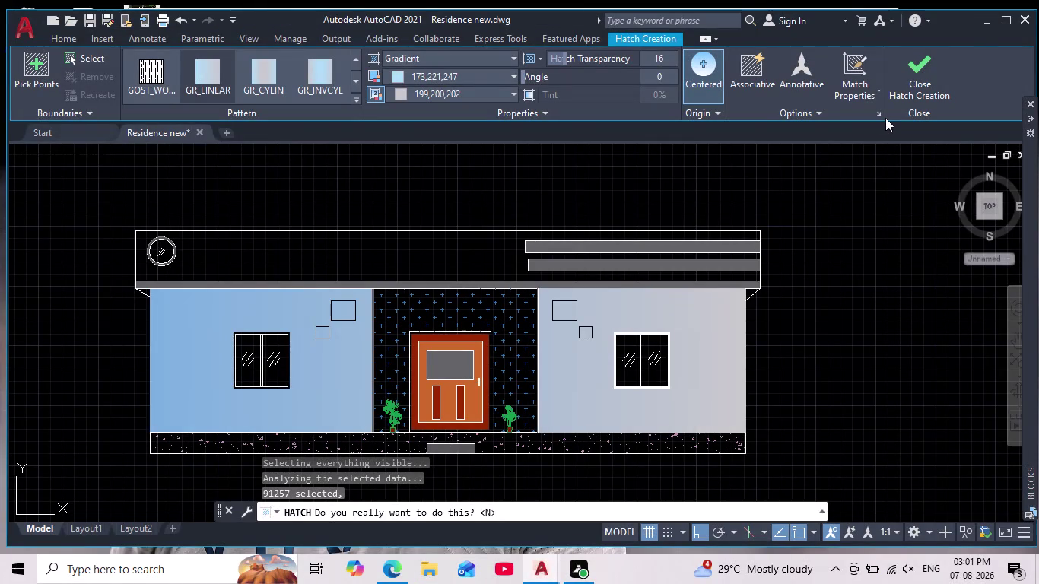
Cancel the pending whole-drawing fill and clear any leftover commands.
key(ctrl+s)
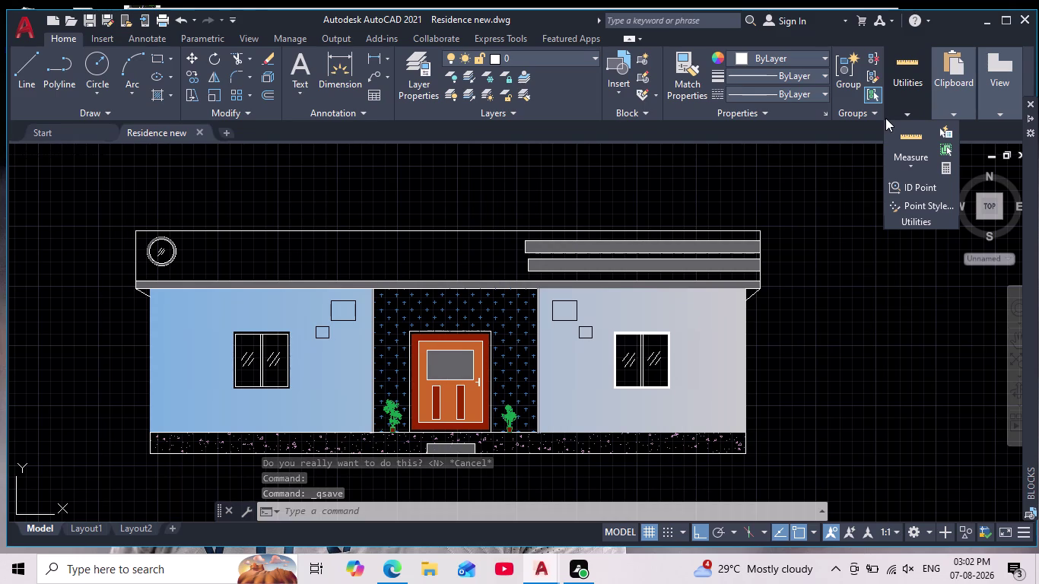
key(Escape)
key(Escape)
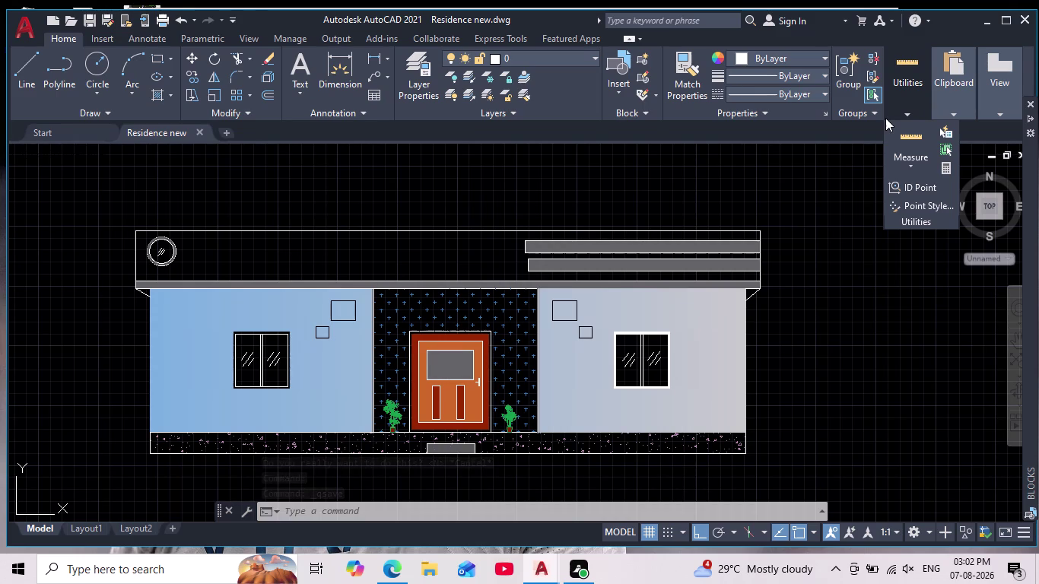
key(Escape)
key(Escape)
key(Escape)
key(Escape)
key(Escape)
key(Escape)
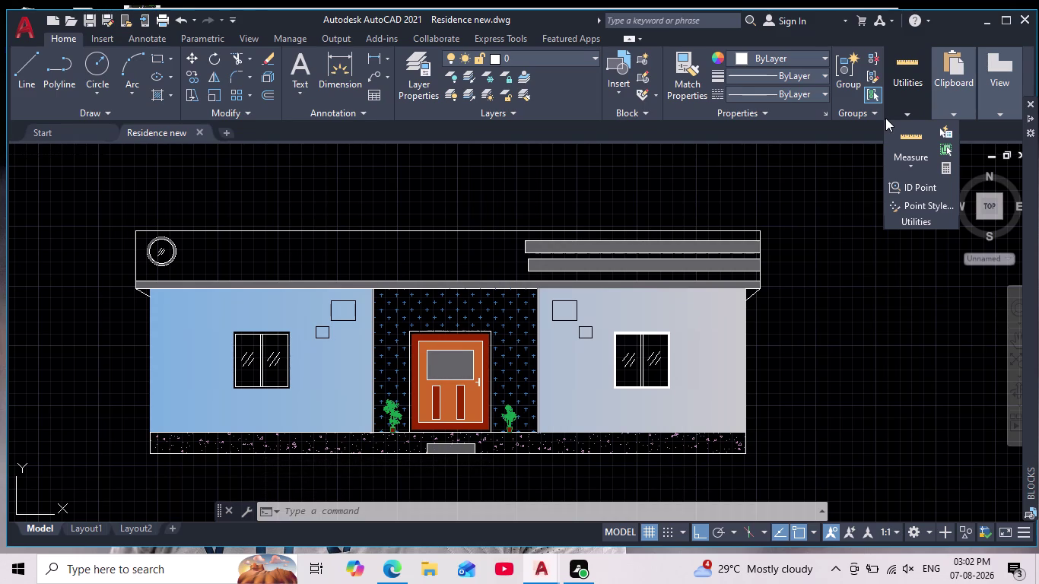
Quick-save the residence elevation drawing.
key(ctrl+s)
key(ctrl+s)
key(ctrl+s)
key(ctrl+s)
scroll(down, 3)
scroll(up, 3)
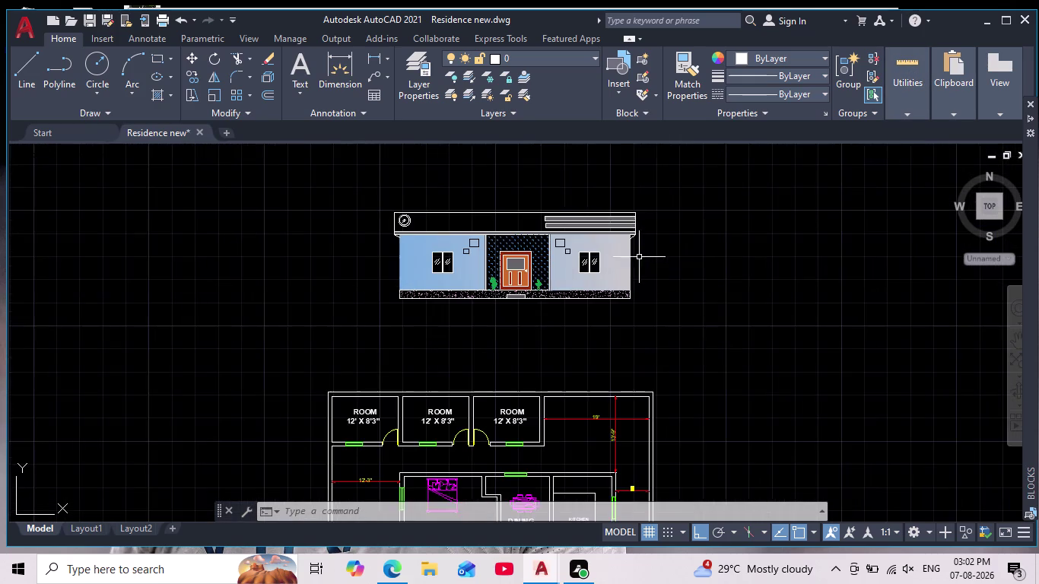
Centre the front elevation in view and clear any active commands.
middle_drag(647, 280, 666, 334)
scroll(up, 3)
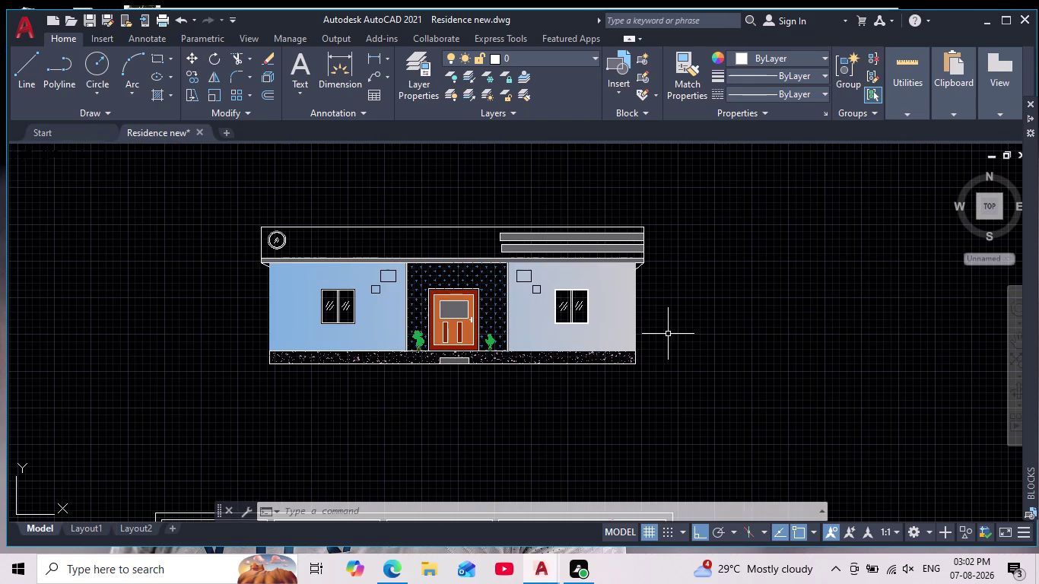
key(Escape)
key(Escape)
key(Escape)
key(Escape)
key(Escape)
key(Escape)
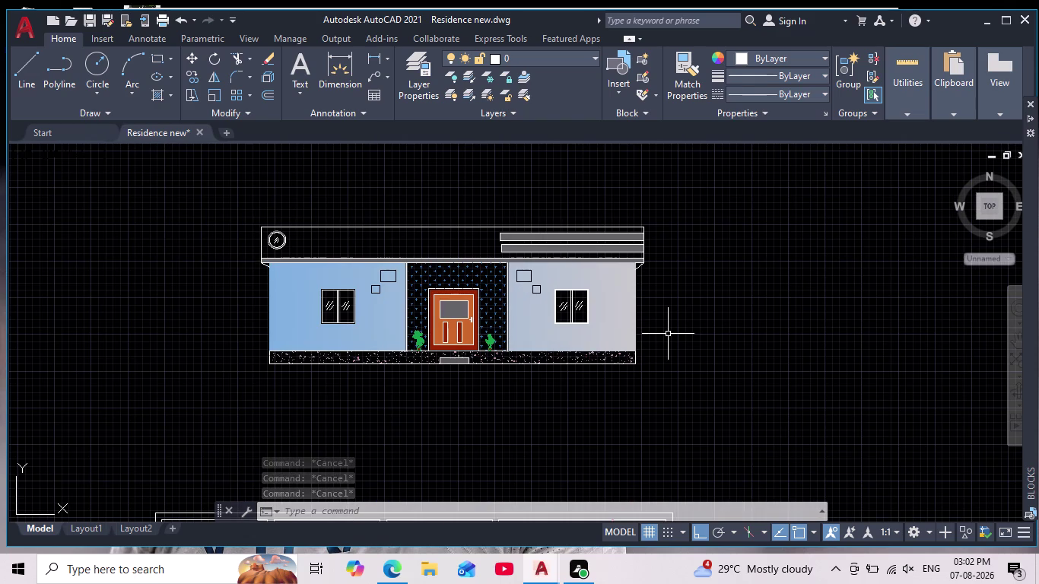
Save the drawing and start a new hatch fill with H.
key(ctrl+s)
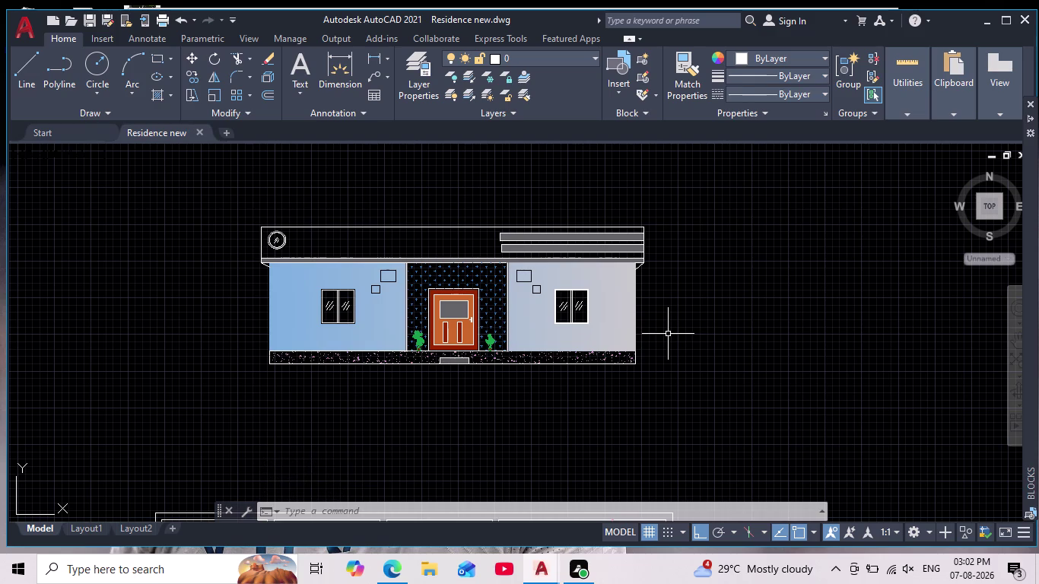
key(h)
key(Return)
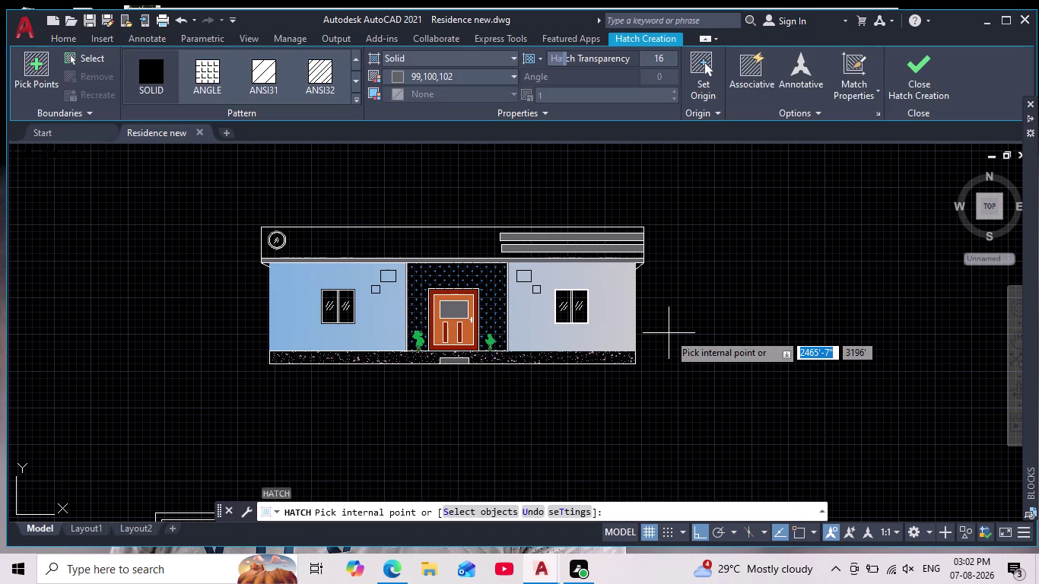
Window-select the parapet band and pick its top edge as a solid-fill boundary.
click(485, 506)
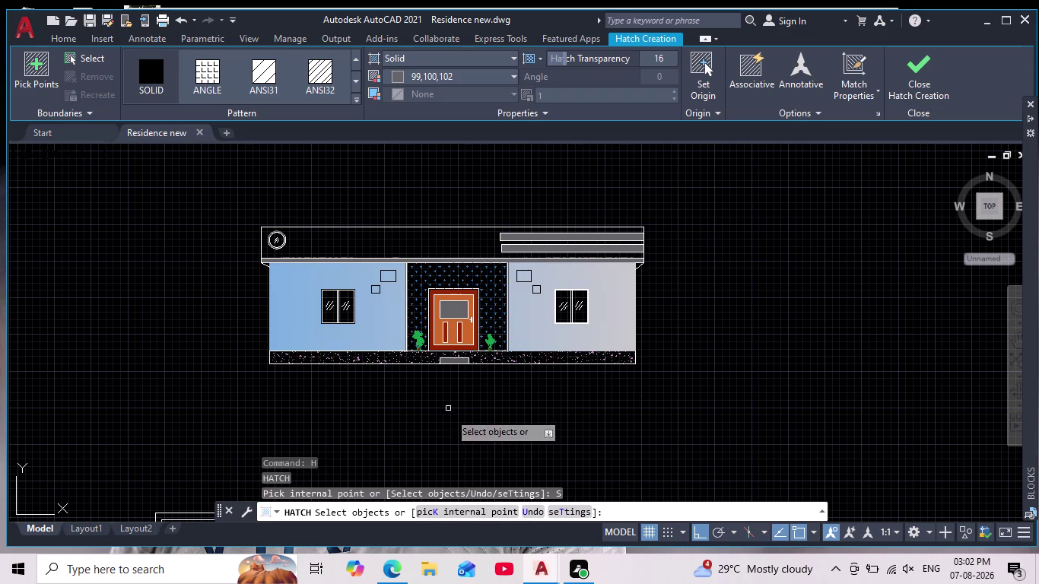
click(386, 246)
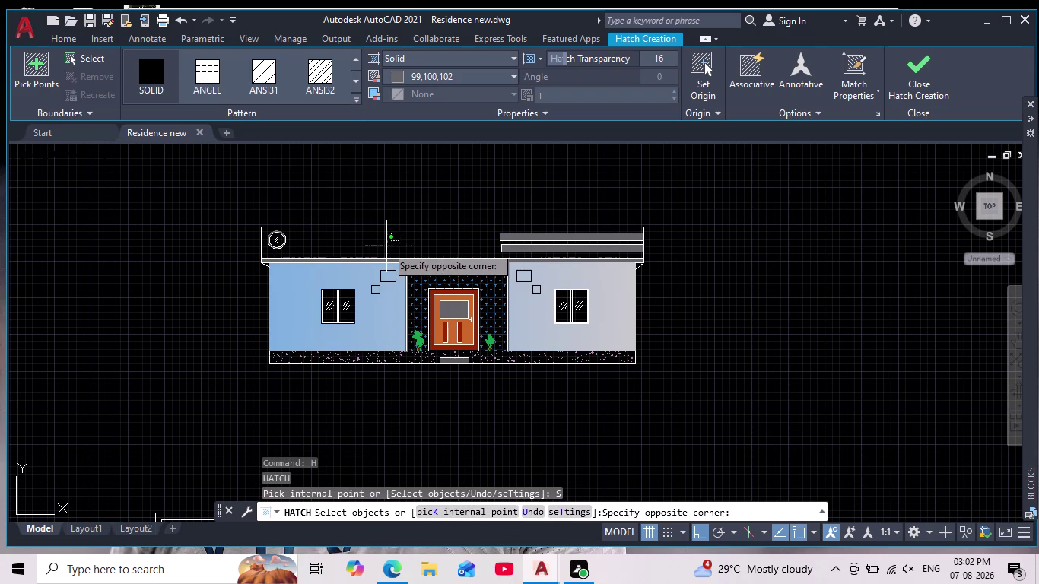
click(428, 241)
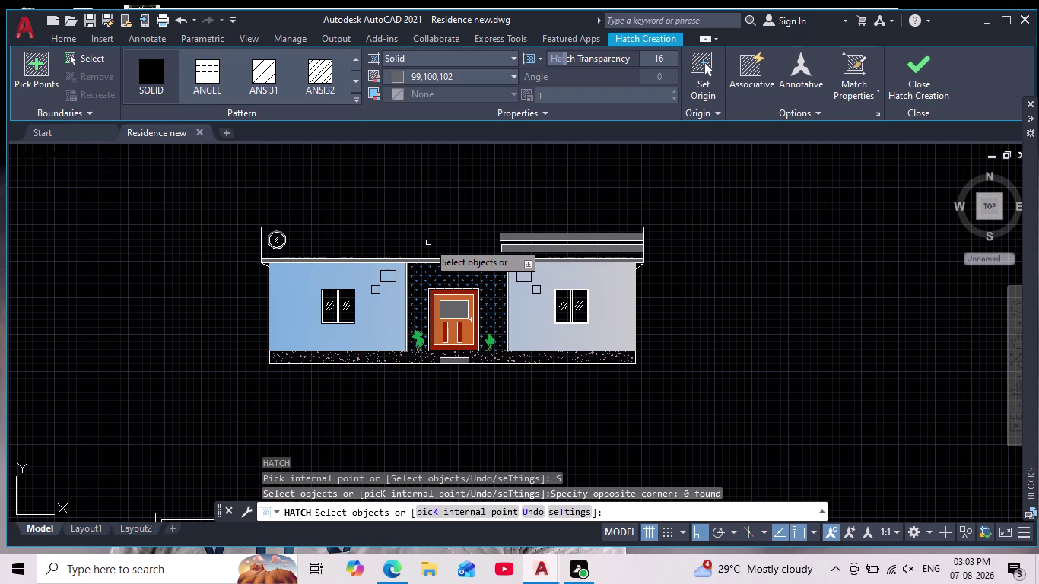
click(377, 228)
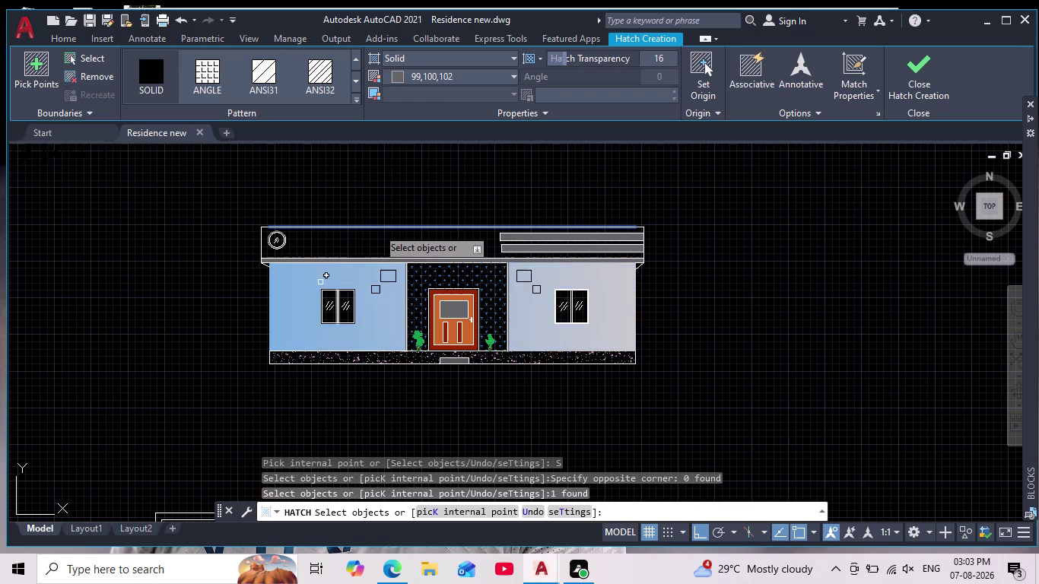
Add the parapet's left, lower and right edges and apply the fill, which AutoCAD rejects.
scroll(up, 3)
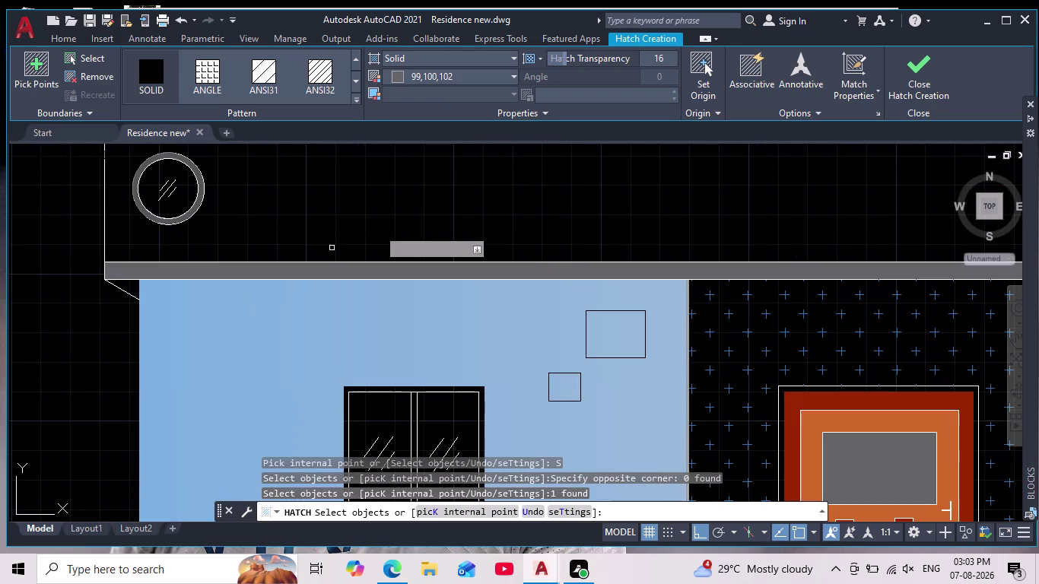
click(324, 261)
scroll(down, 3)
scroll(up, 3)
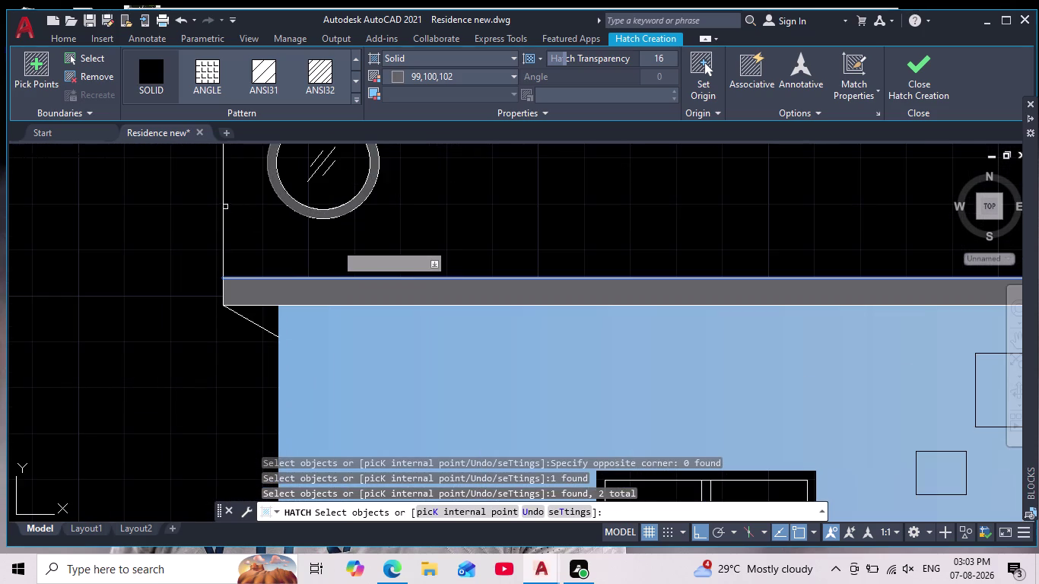
click(225, 206)
scroll(down, 3)
middle_drag(578, 205, 489, 240)
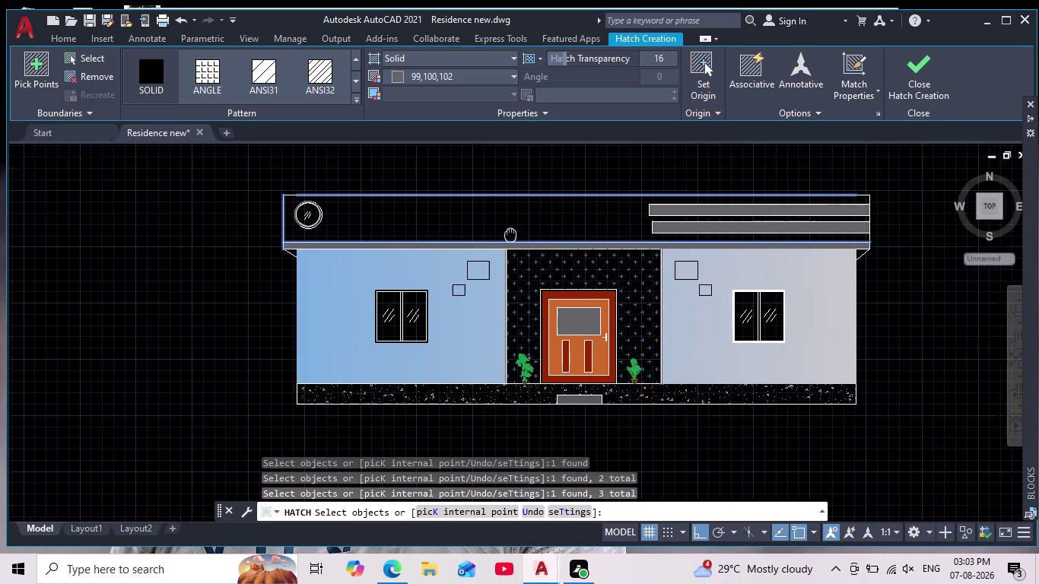
middle_drag(488, 241, 438, 250)
scroll(up, 3)
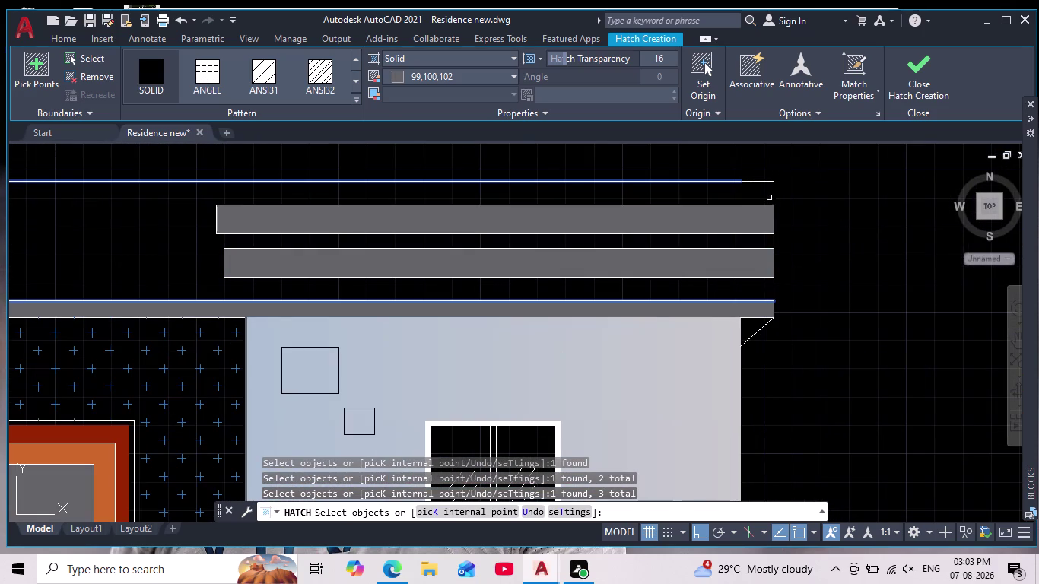
click(774, 195)
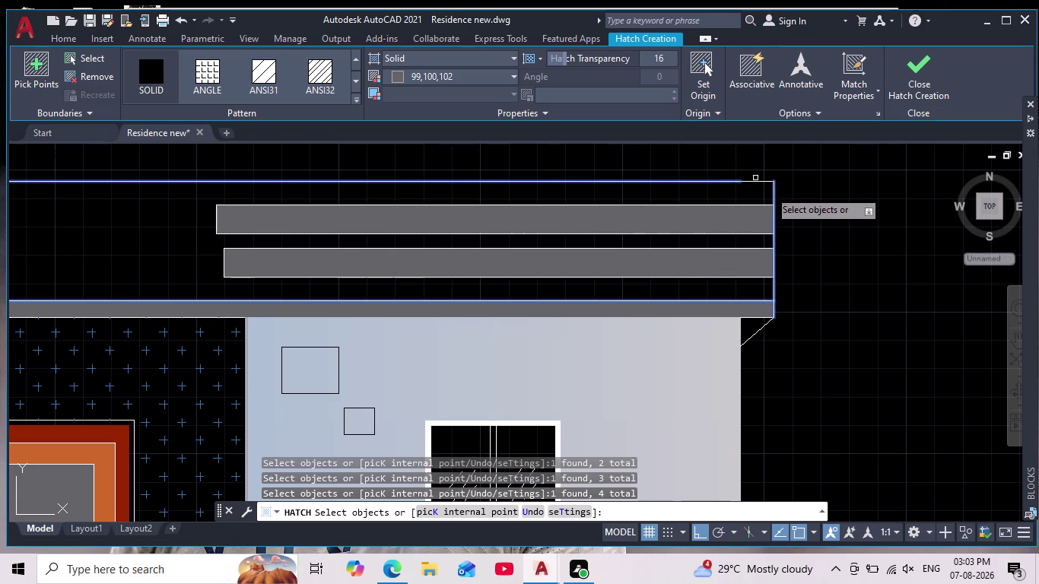
click(759, 182)
scroll(down, 3)
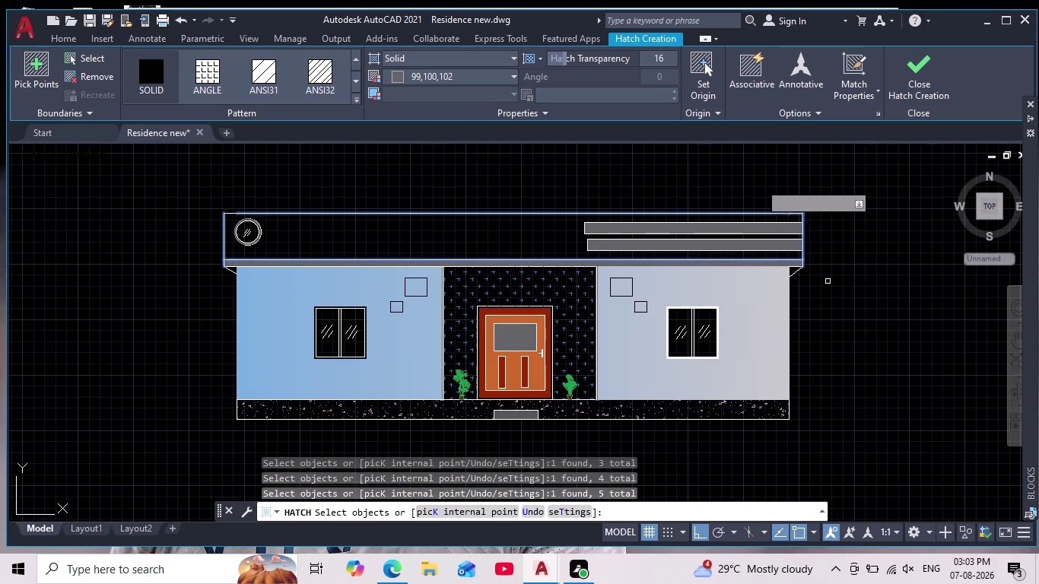
middle_drag(818, 286, 783, 306)
key(Return)
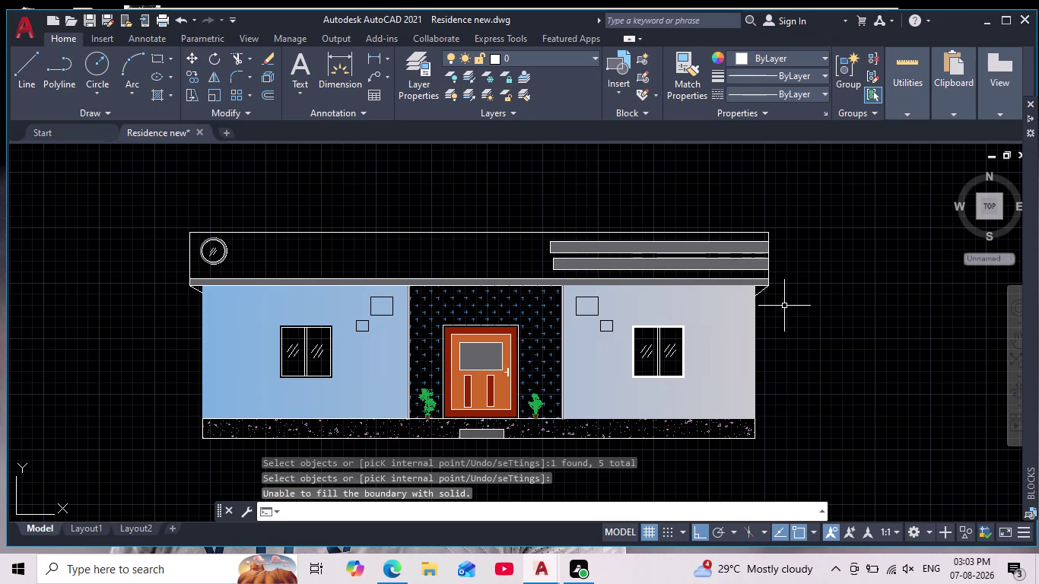
scroll(up, 3)
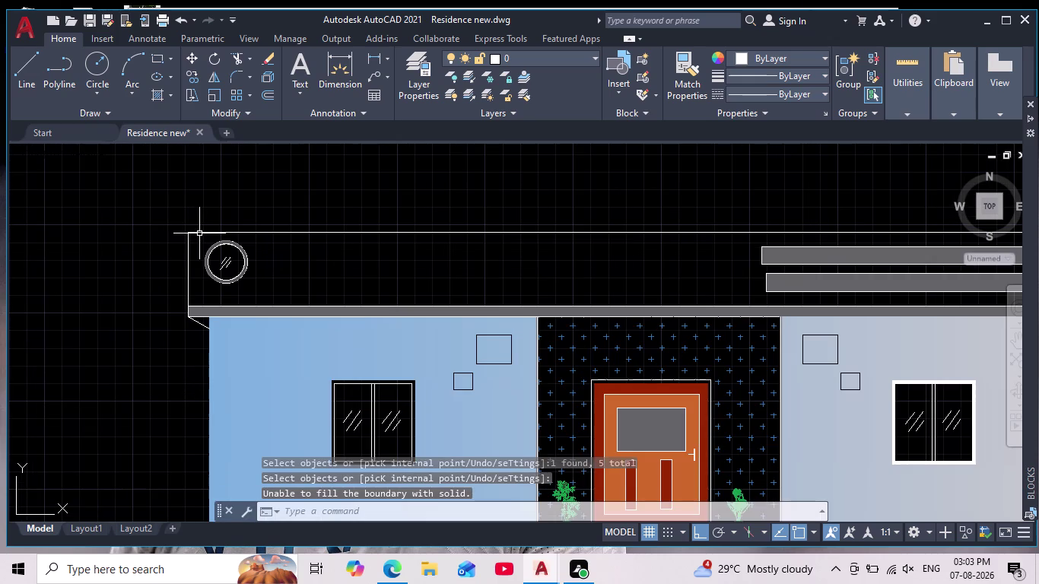
click(198, 232)
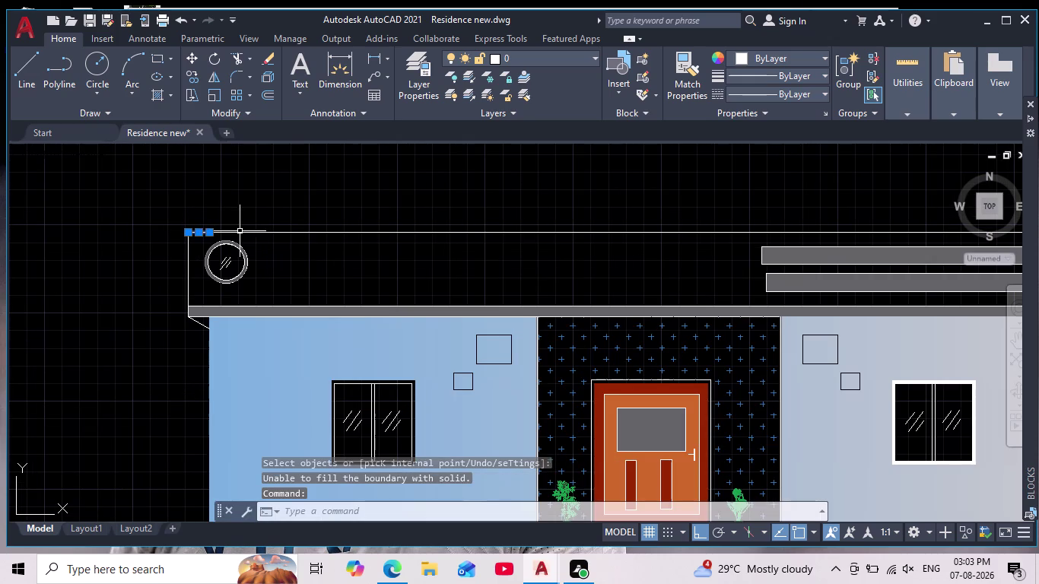
click(241, 231)
click(188, 263)
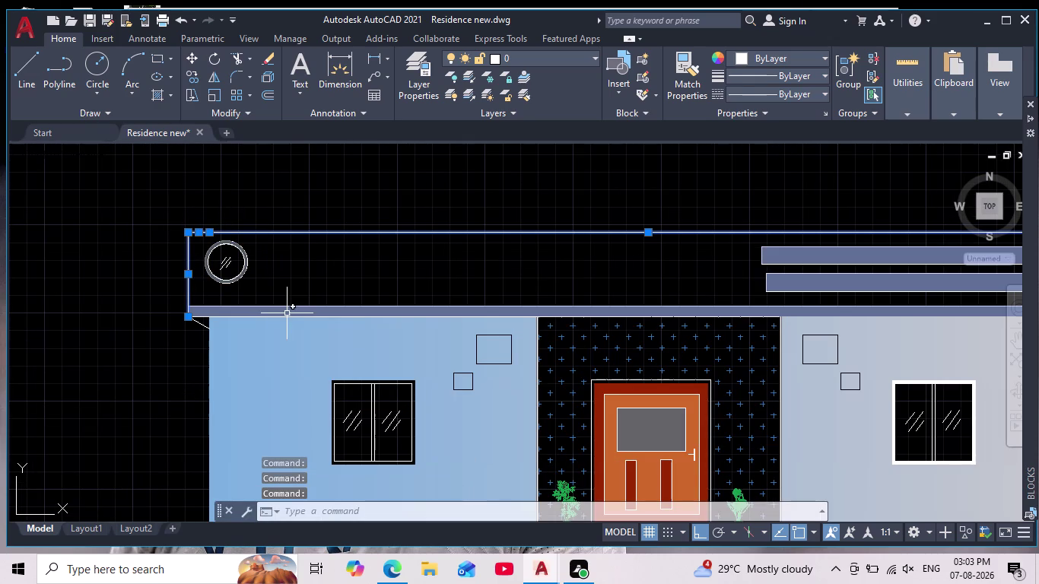
click(376, 305)
scroll(down, 3)
middle_drag(487, 277, 364, 280)
scroll(up, 3)
click(745, 245)
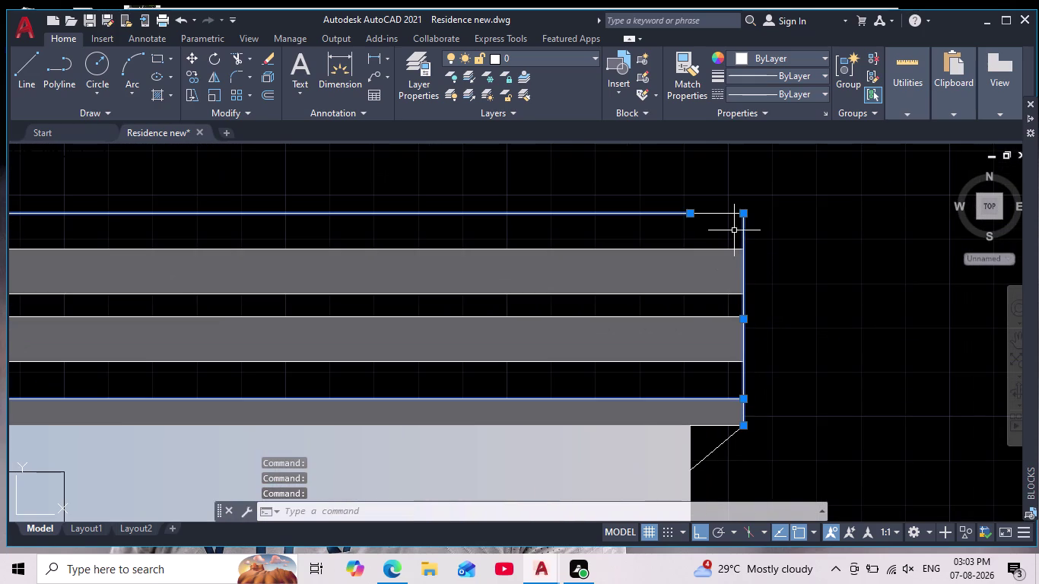
click(718, 212)
key(j)
key(Return)
scroll(down, 3)
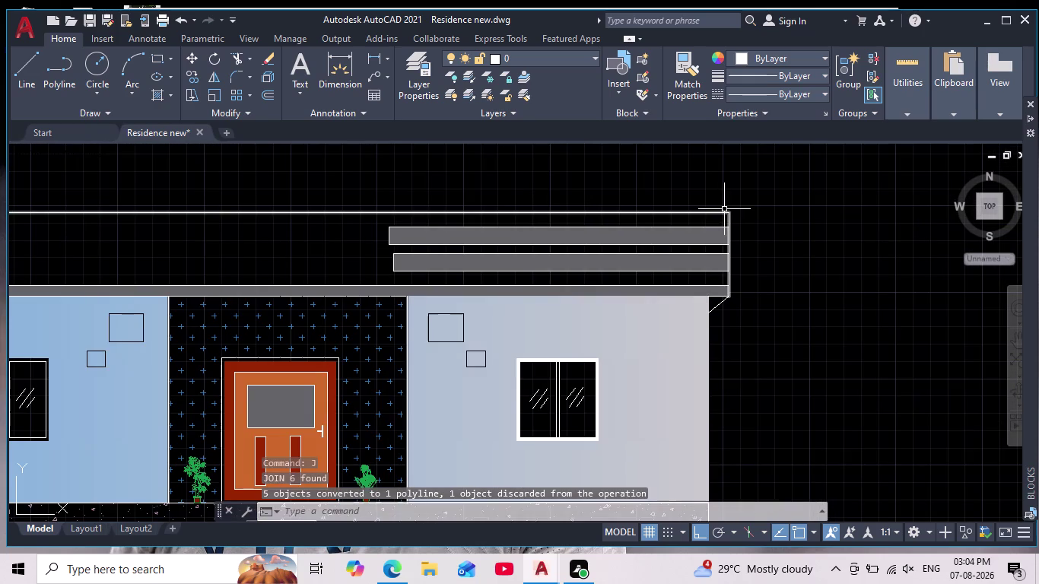
click(733, 214)
scroll(down, 3)
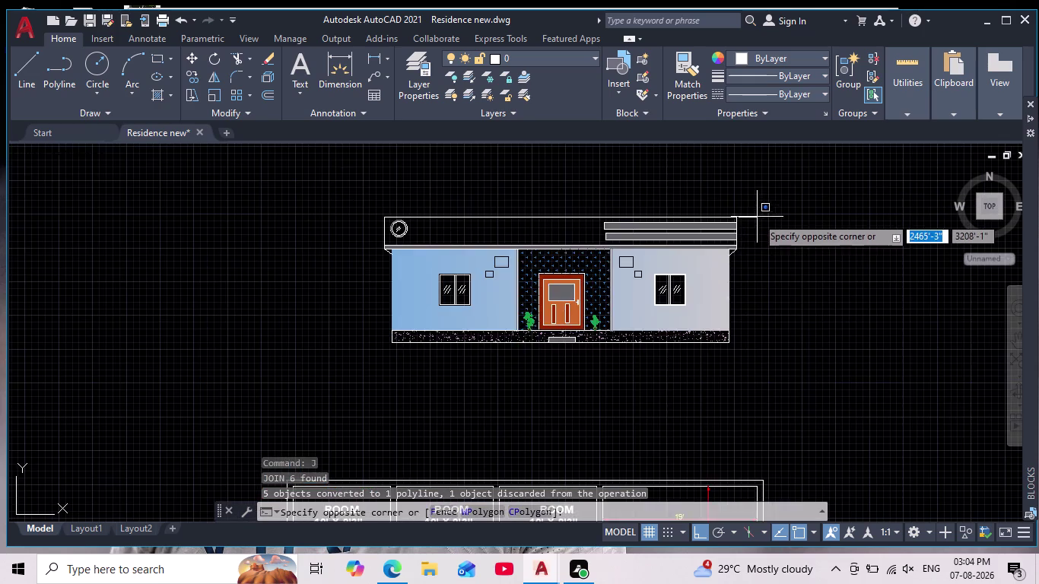
scroll(up, 3)
key(Escape)
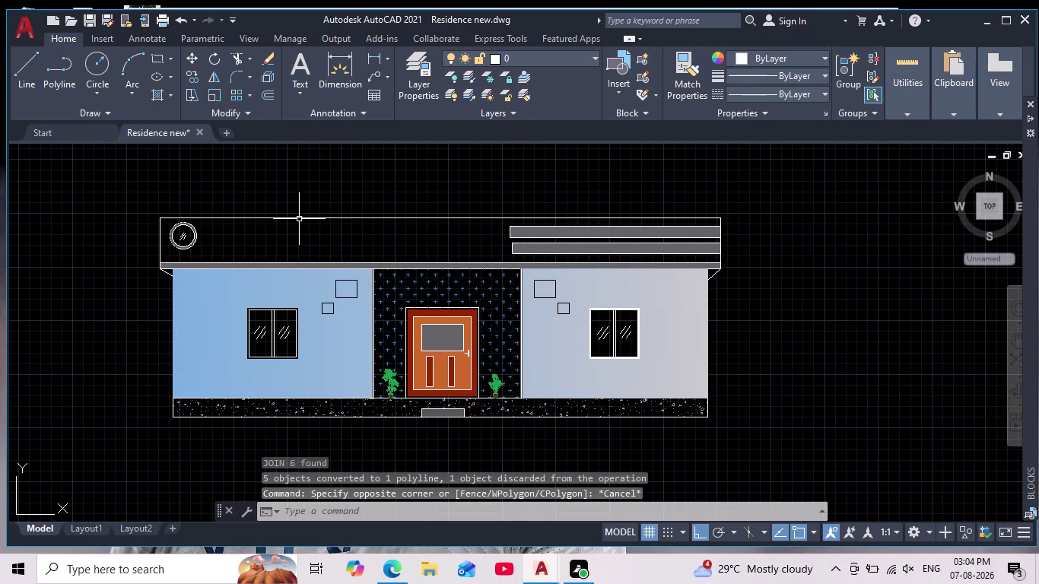
key(Escape)
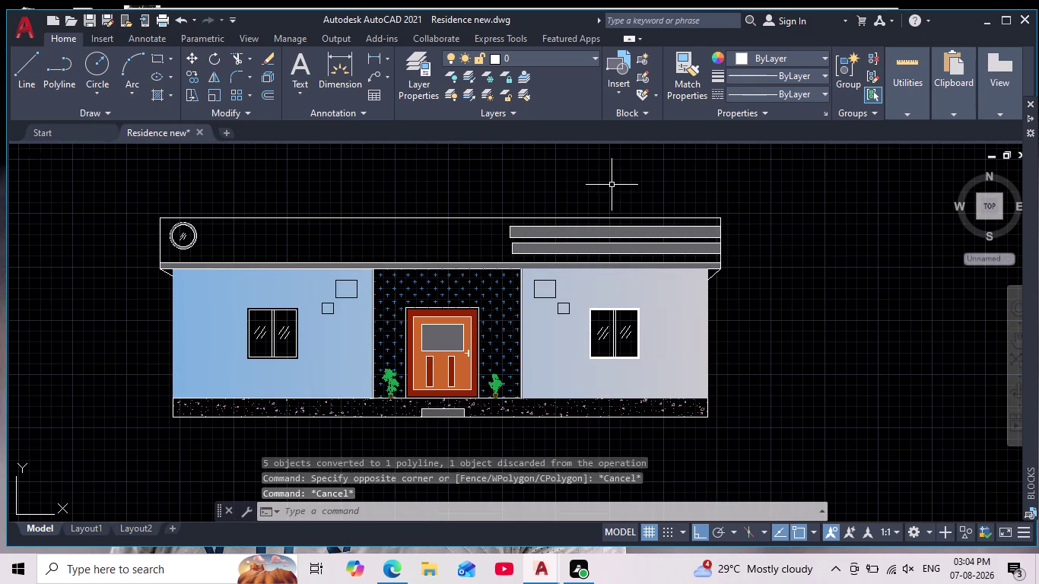
key(Escape)
key(Escape)
key(Escape)
key(Escape)
key(h)
key(Return)
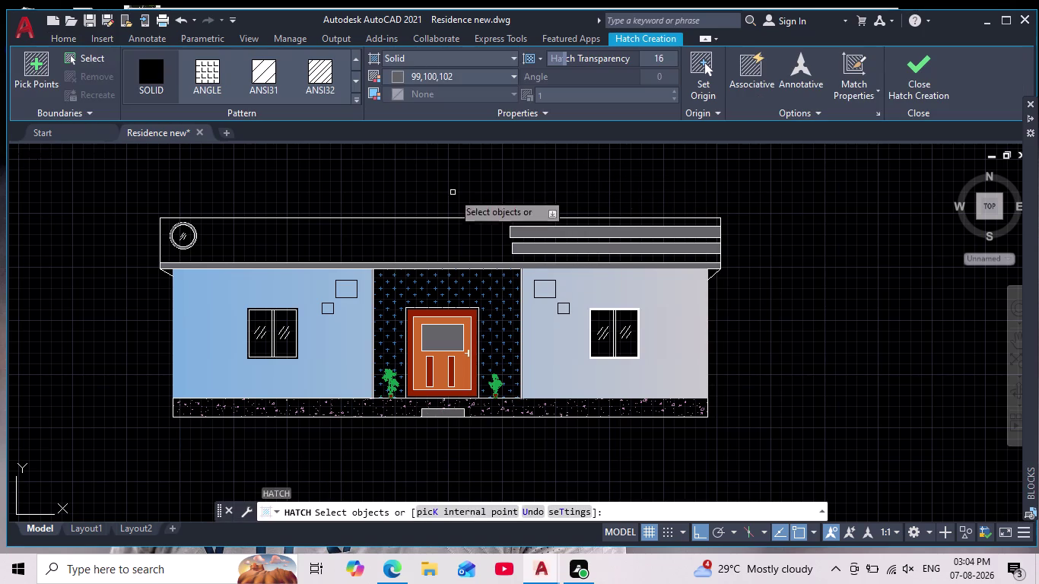
click(462, 507)
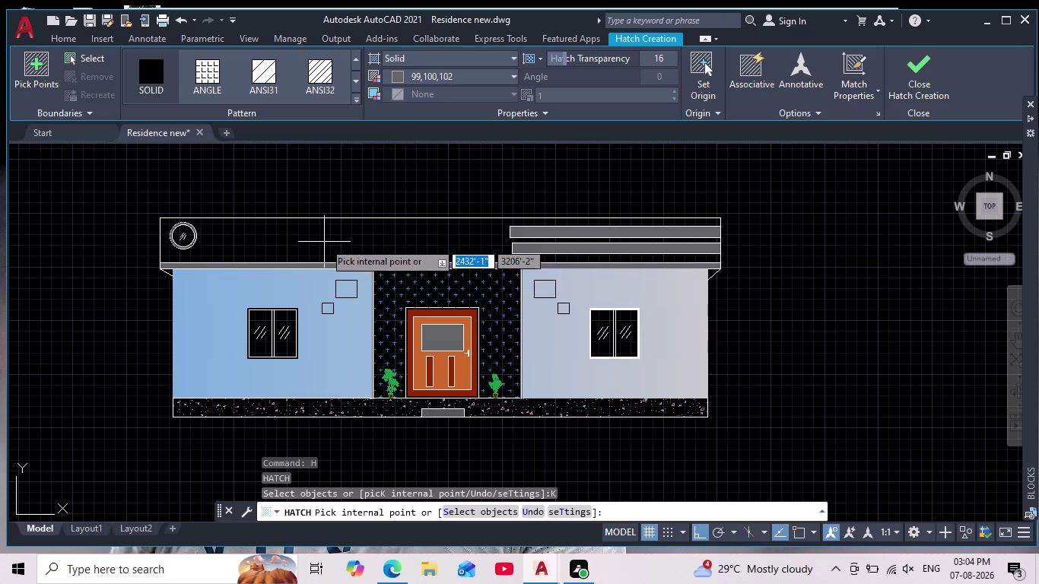
click(324, 242)
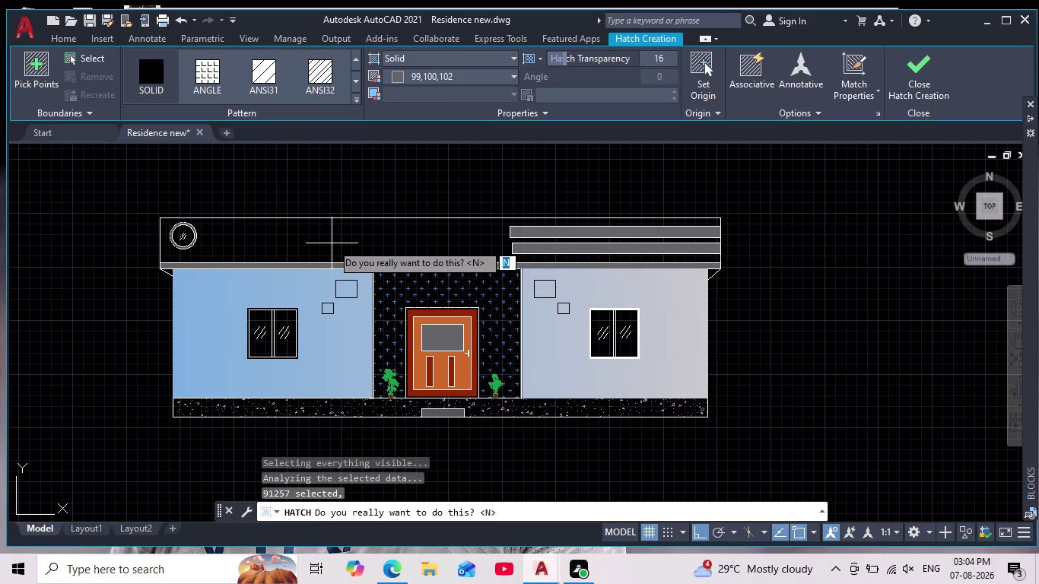
key(Escape)
key(Escape)
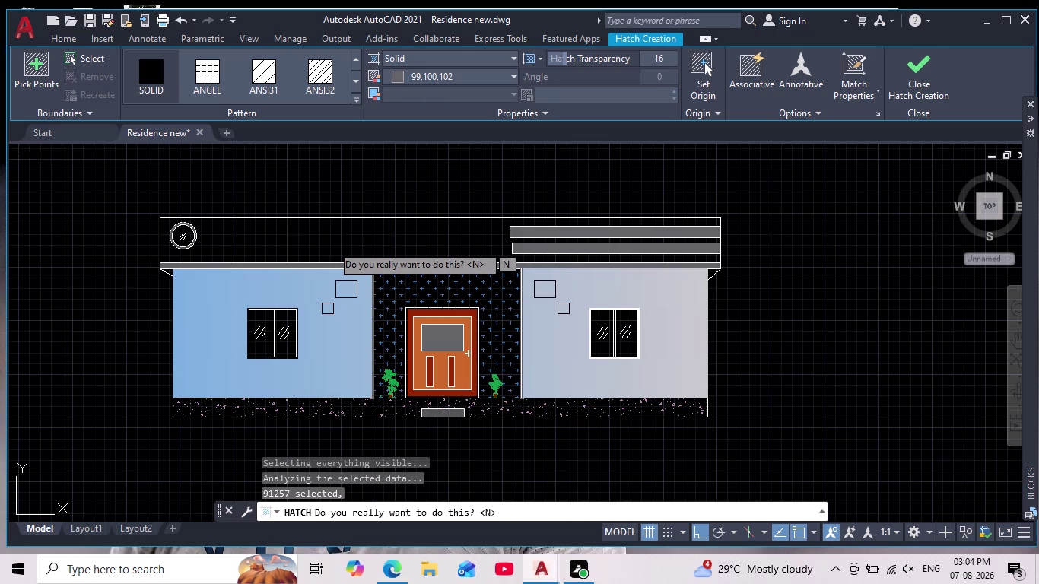
key(Escape)
key(Escape)
key(Escape)
key(Escape)
key(Escape)
key(Escape)
key(Escape)
key(Escape)
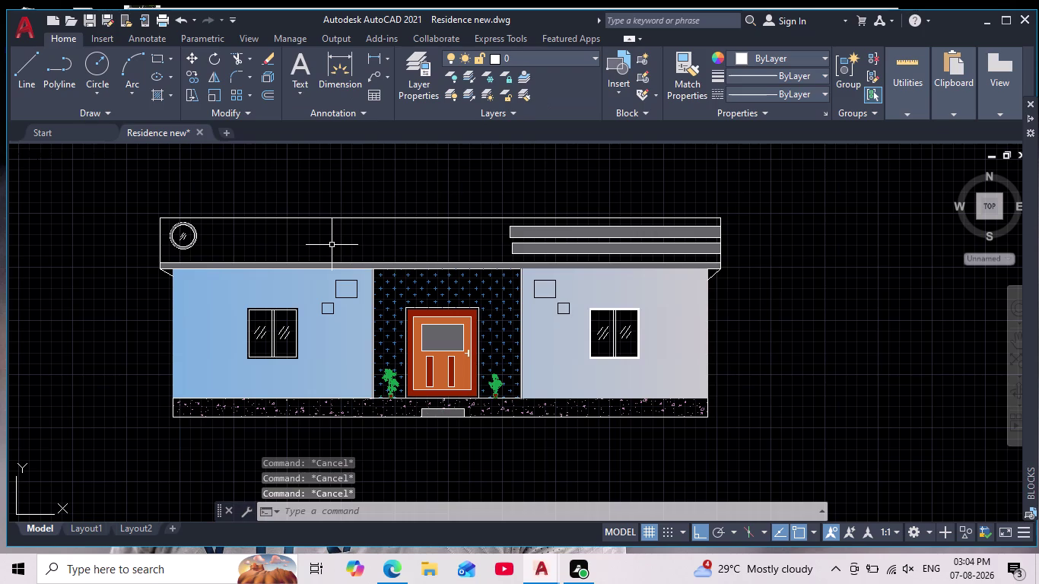
key(Escape)
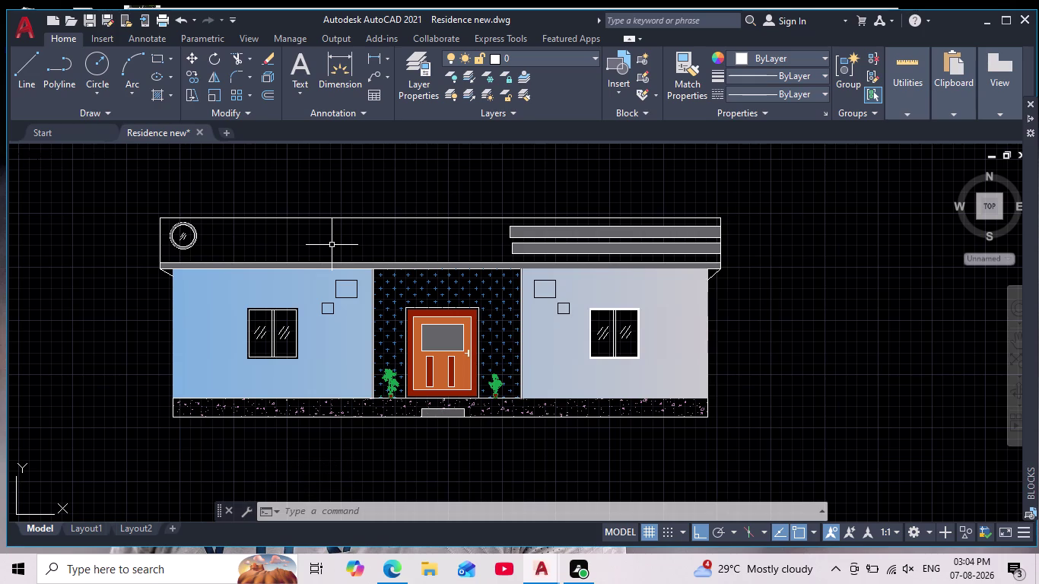
scroll(up, 3)
scroll(down, 3)
middle_drag(357, 235, 376, 246)
scroll(up, 3)
scroll(down, 3)
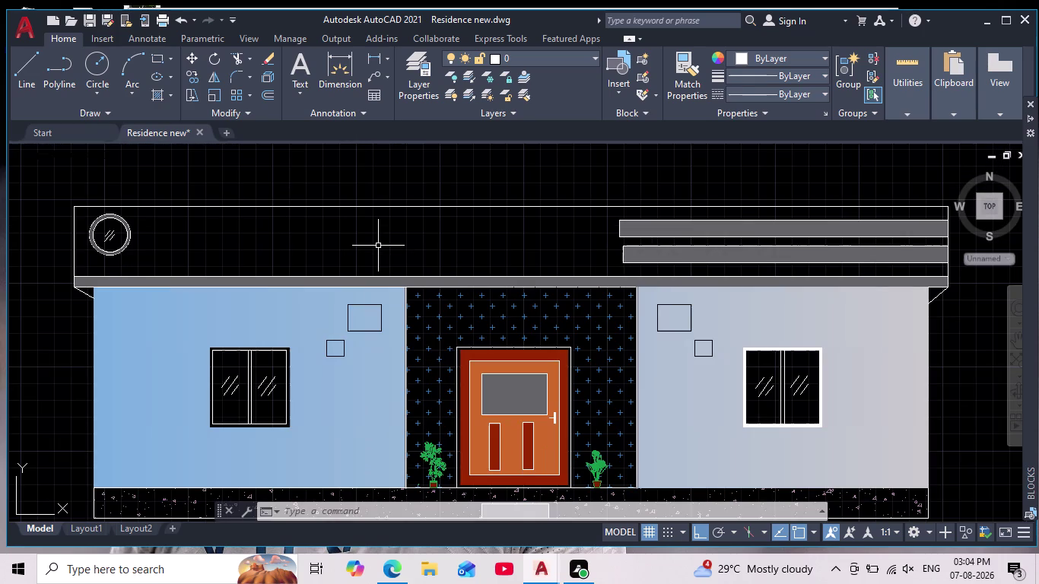
key(h)
key(Return)
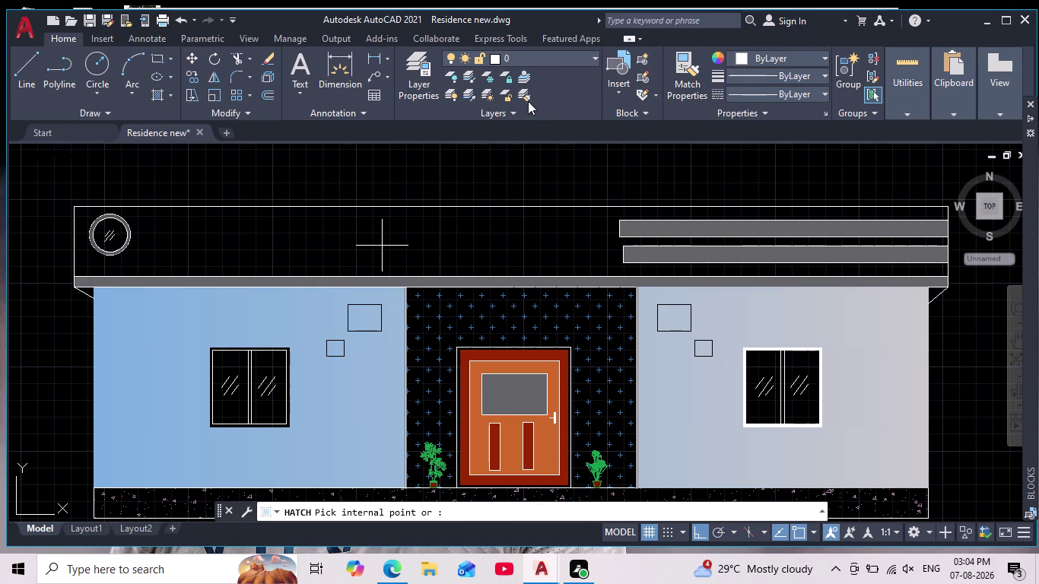
click(405, 240)
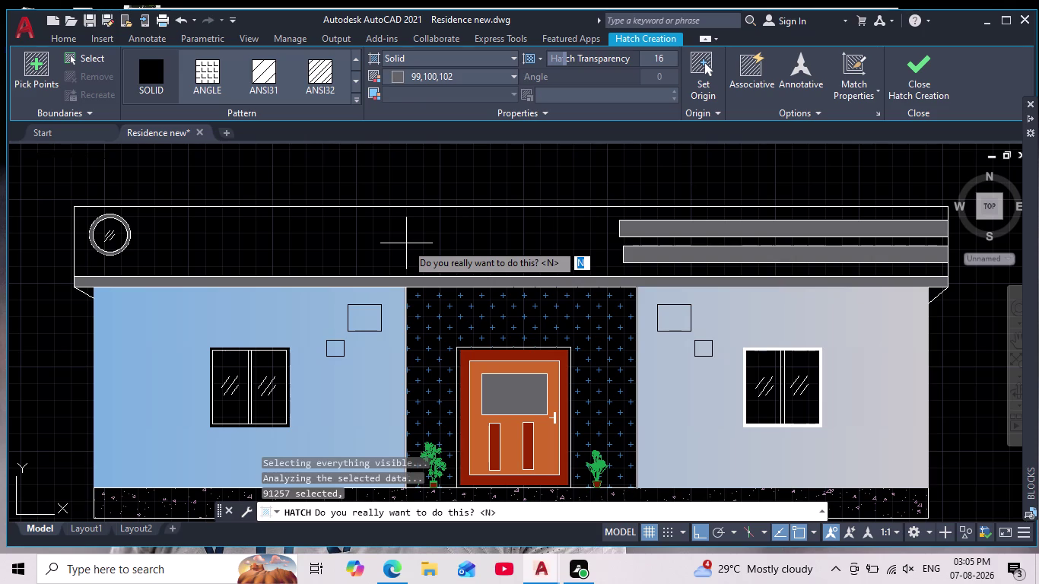
key(Escape)
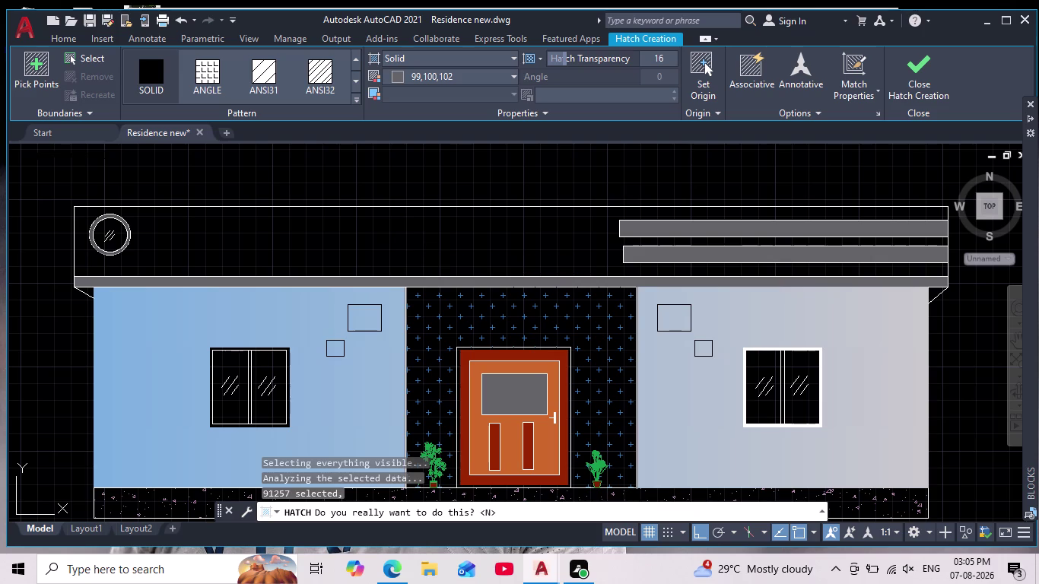
scroll(down, 3)
scroll(up, 3)
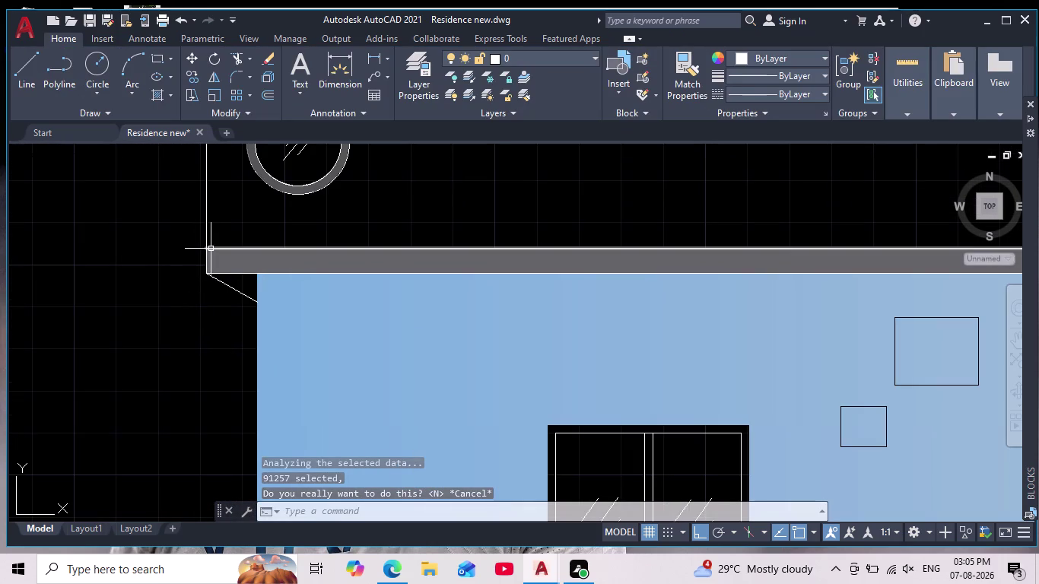
scroll(down, 3)
middle_drag(355, 264, 278, 291)
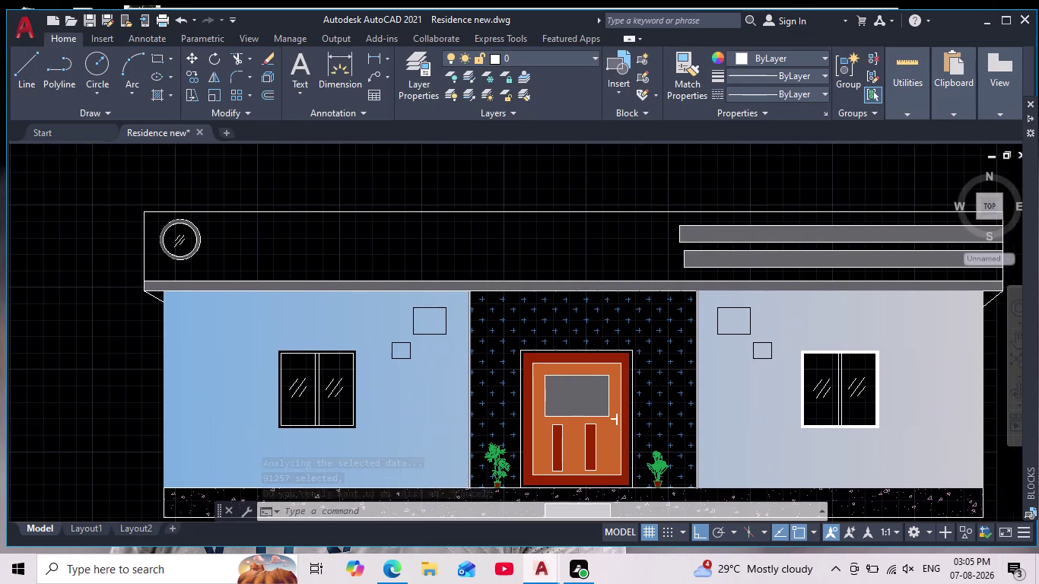
middle_drag(488, 276, 391, 293)
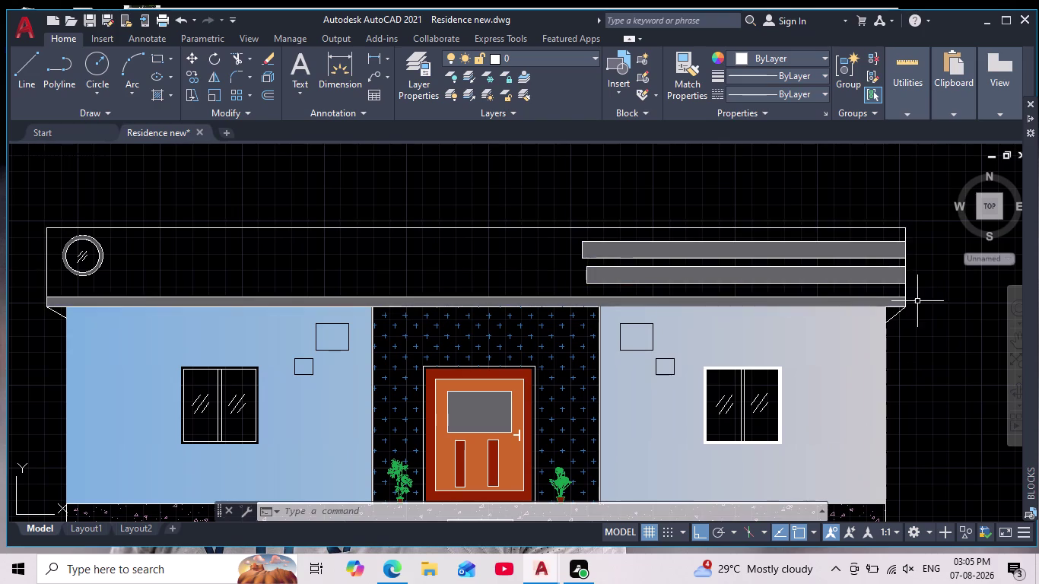
scroll(up, 3)
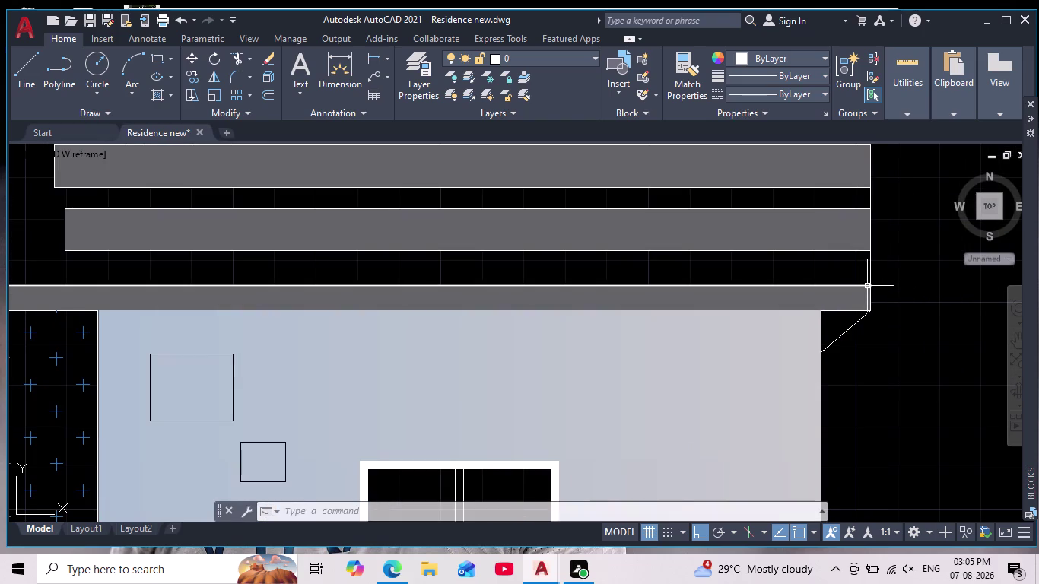
scroll(down, 3)
middle_drag(454, 265, 558, 254)
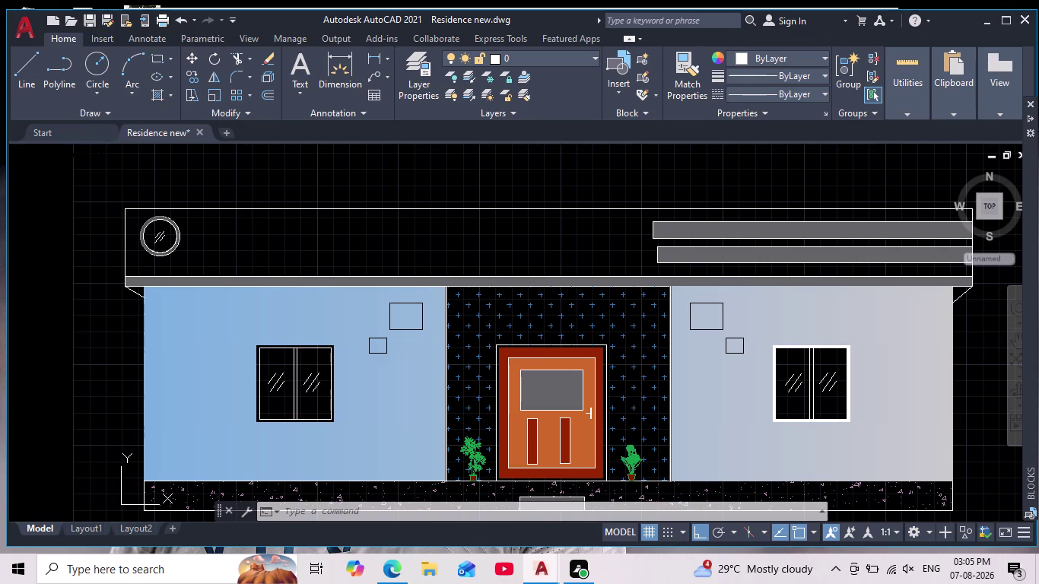
scroll(down, 3)
scroll(up, 3)
scroll(up, 3)
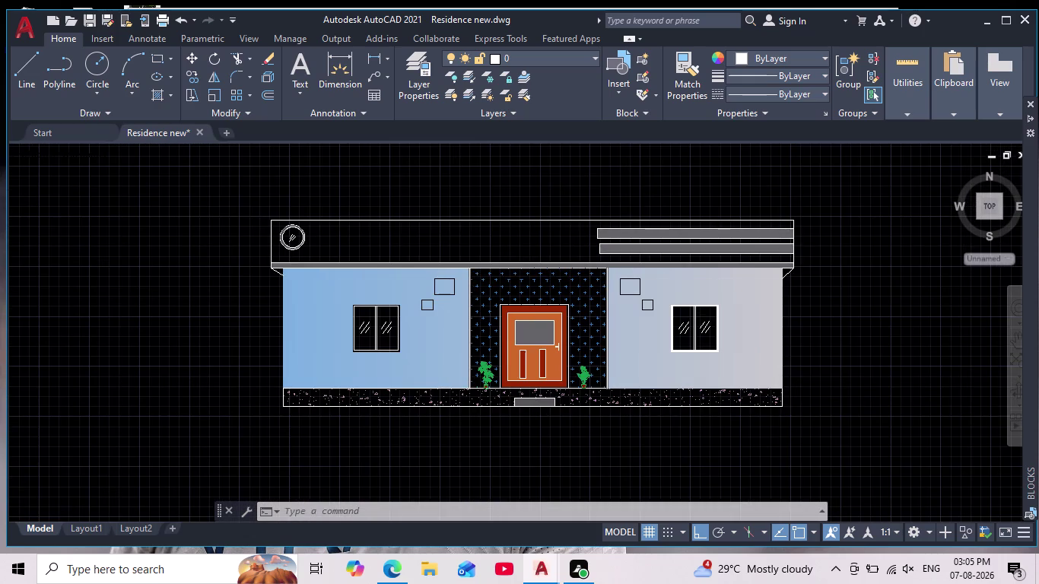
middle_drag(525, 240, 507, 249)
scroll(up, 3)
scroll(down, 3)
scroll(down, 3)
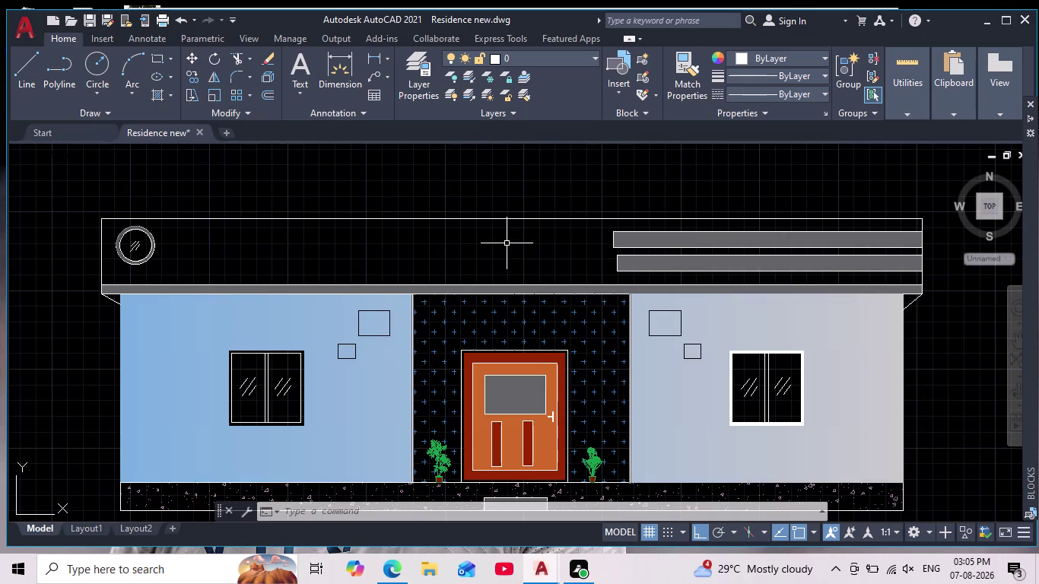
Clear all pending commands and start a fresh hatch fill with H.
key(Escape)
key(Escape)
key(Escape)
key(Escape)
key(Escape)
key(Escape)
key(Escape)
key(Escape)
key(Escape)
key(Escape)
key(Escape)
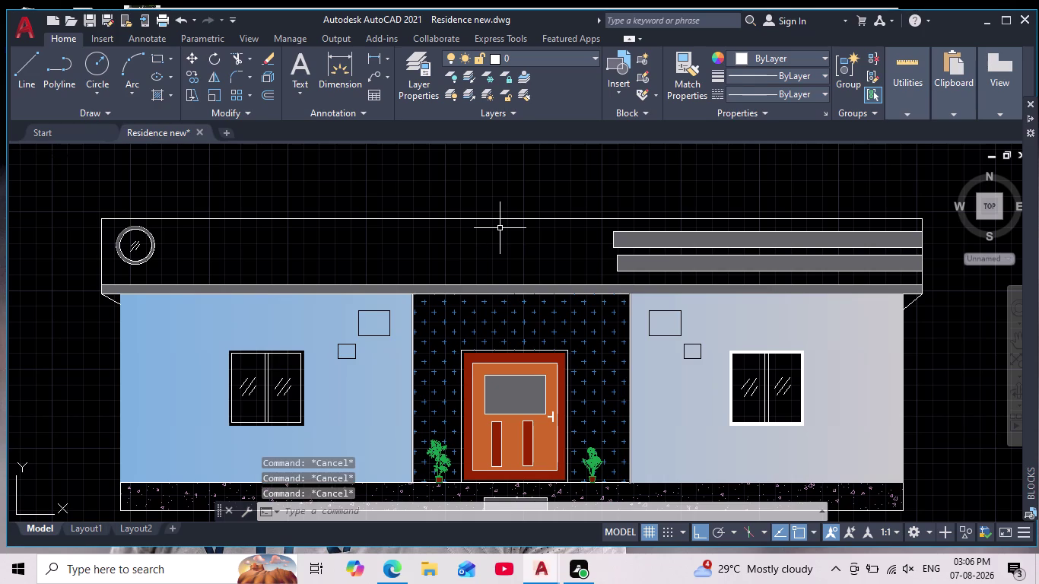
key(h)
key(Return)
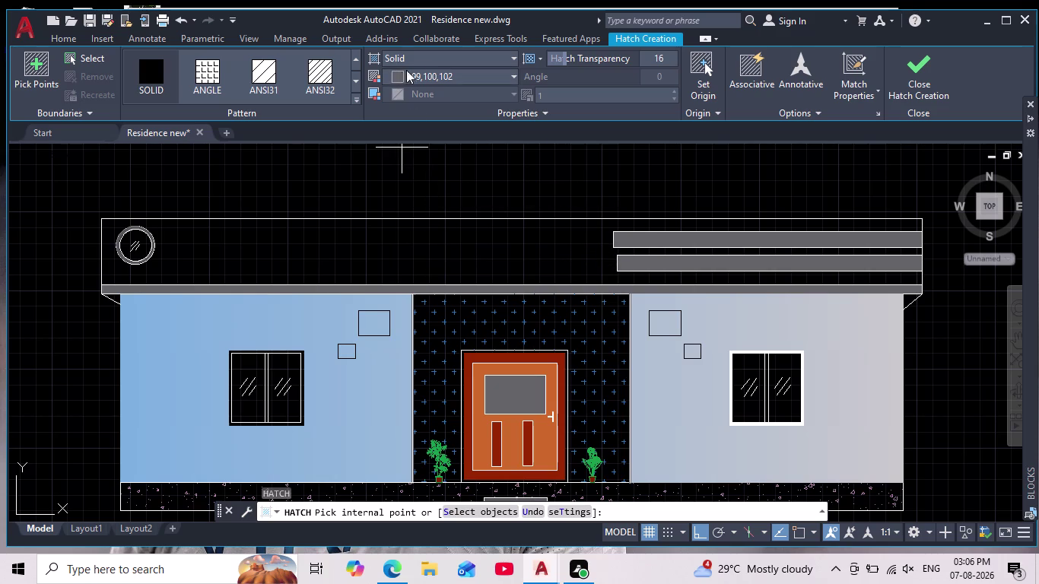
Switch the hatch type to Gradient, pick inside the parapet band, and accept the huge-selection warning.
click(431, 57)
click(435, 95)
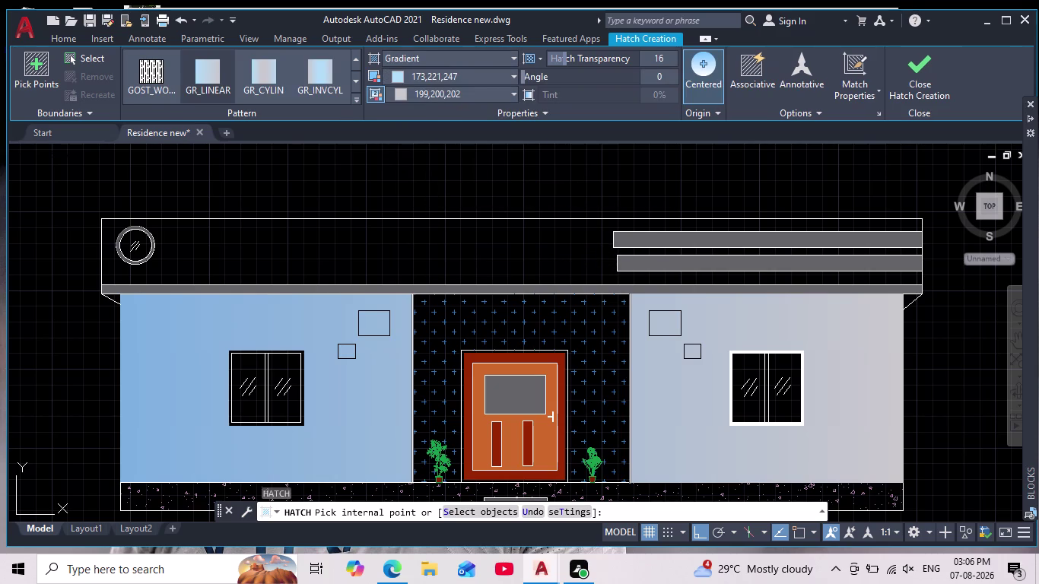
click(438, 245)
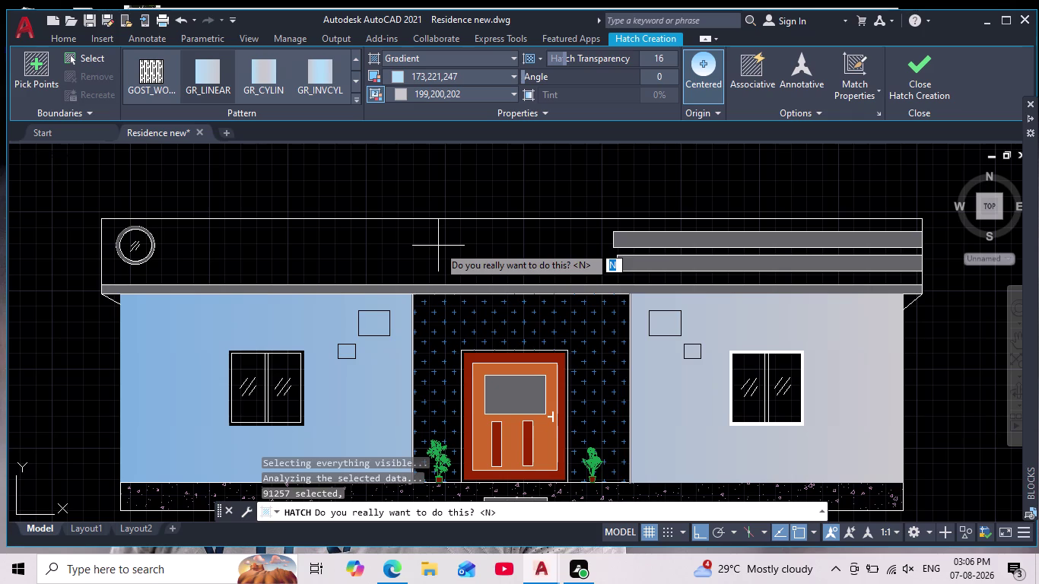
key(y)
key(BackSpace)
key(Return)
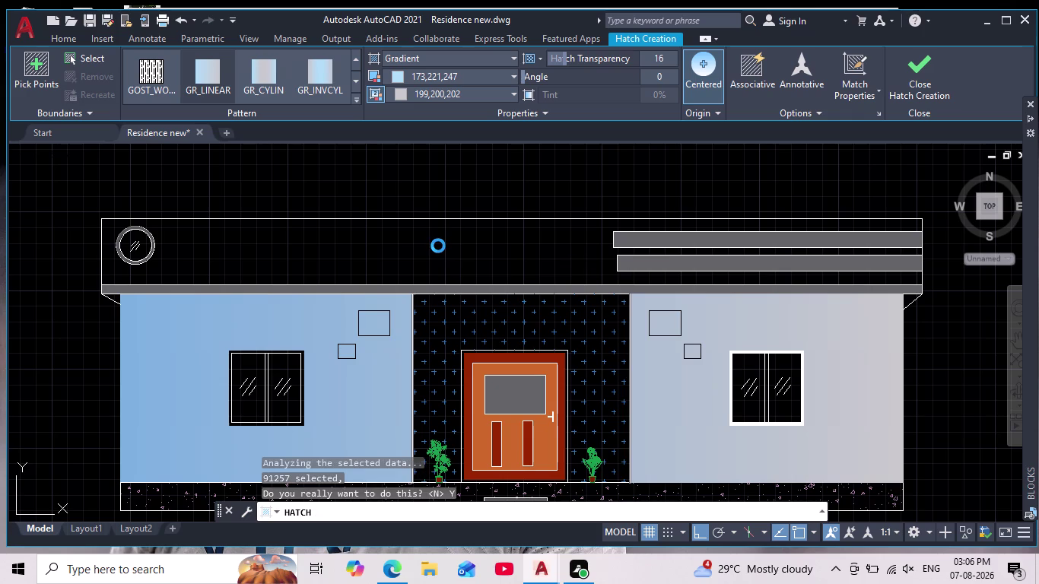